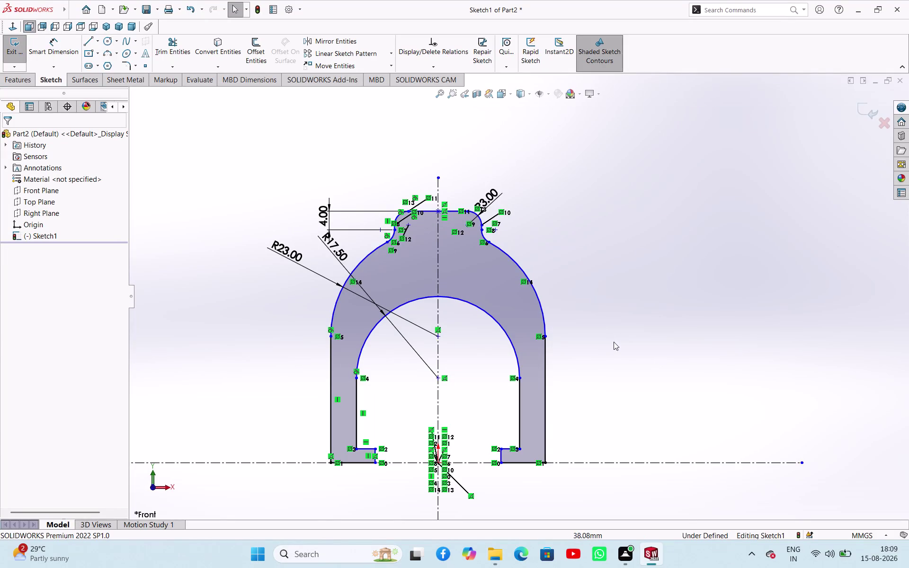
Reactivate Smart Dimension and close the 3DEXPERIENCE Marketplace task pane on the right.
right_drag(681, 392, 713, 303)
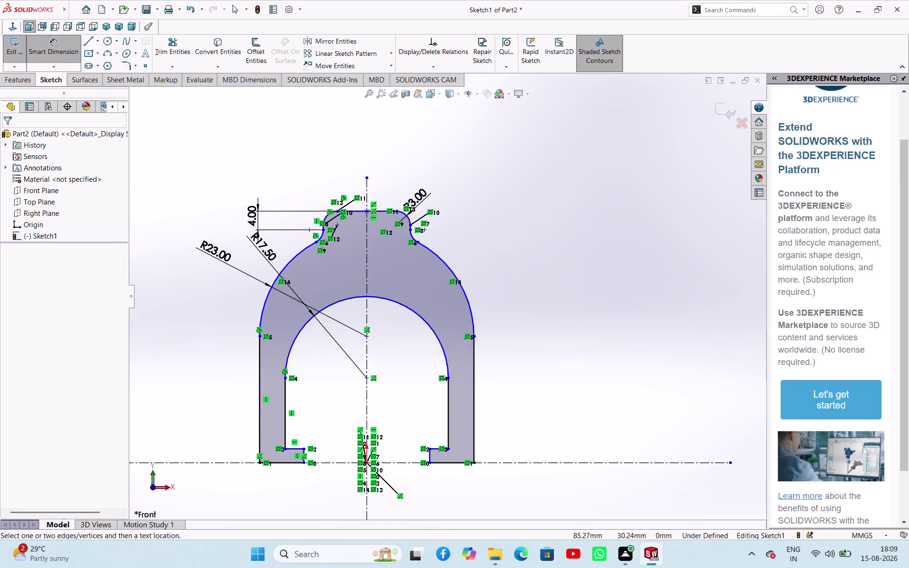
drag(767, 274, 771, 274)
drag(771, 275, 908, 316)
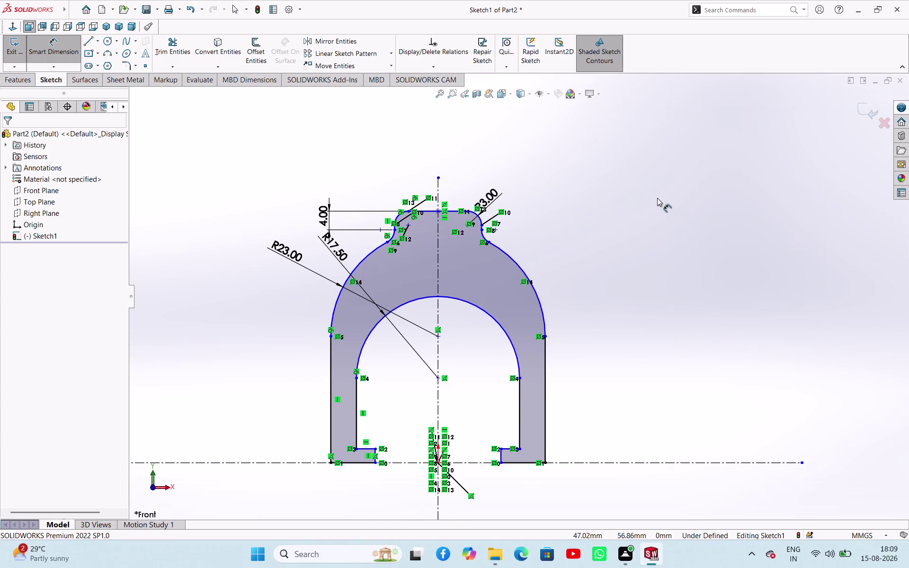